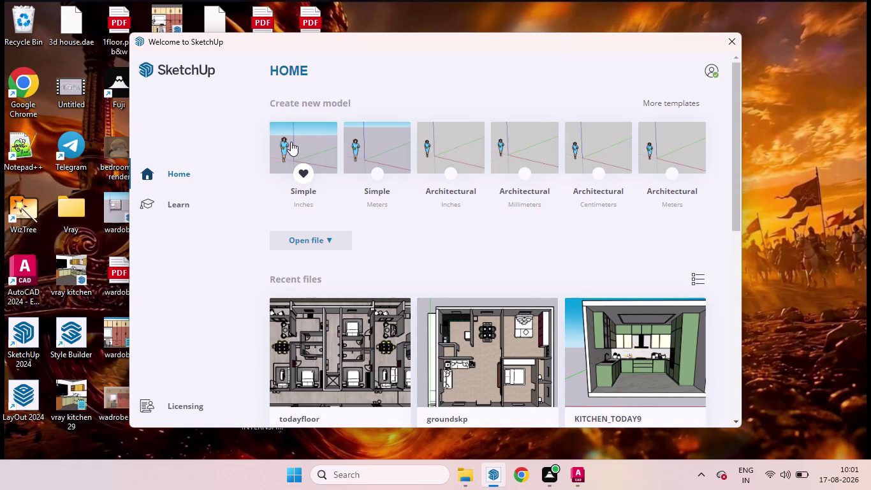
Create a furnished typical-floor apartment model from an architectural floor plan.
Choose the Simple Inches template under Create new model on the Welcome screen.
click(291, 141)
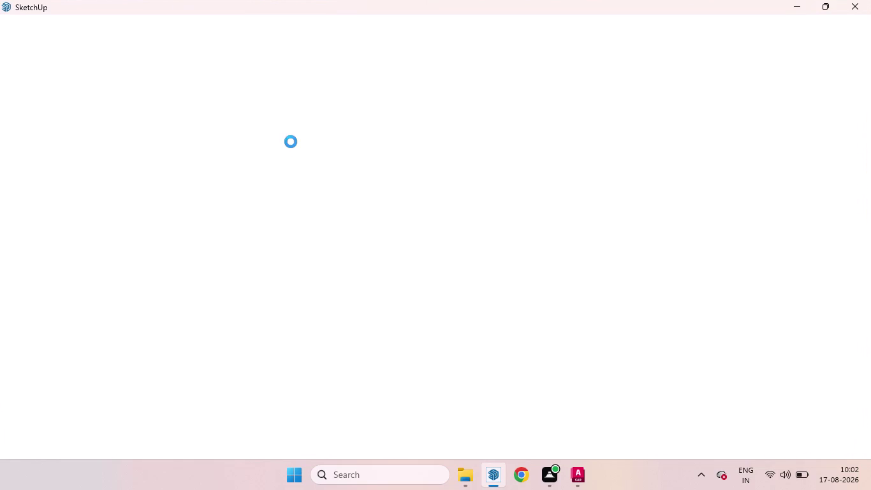